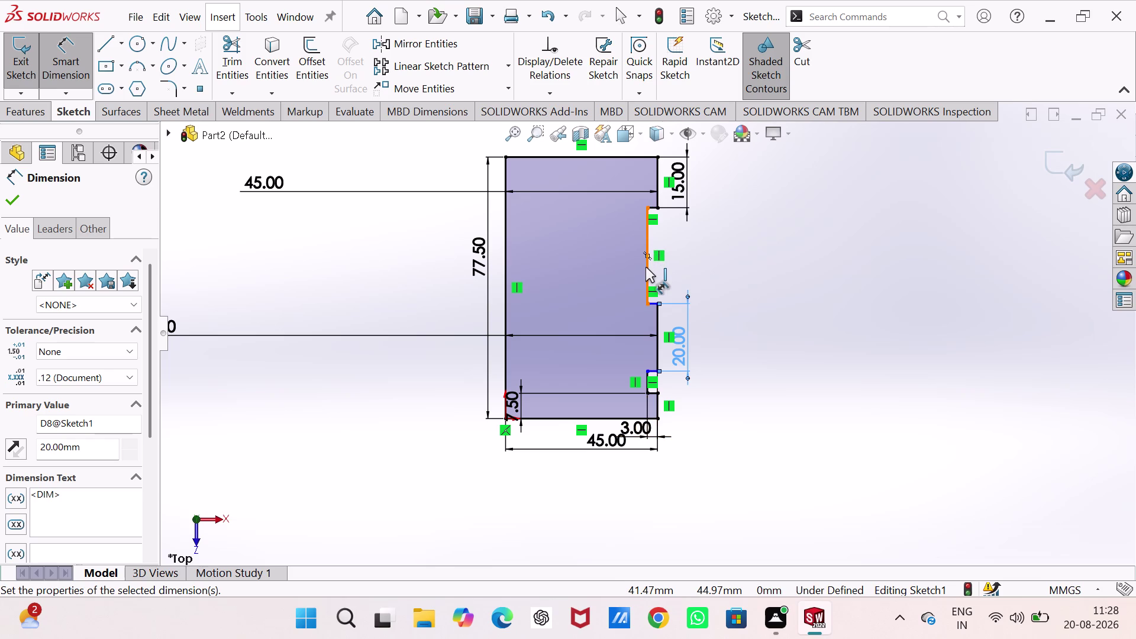
Dimension the upper notch's short vertical edge at 10 mm.
click(646, 267)
click(722, 273)
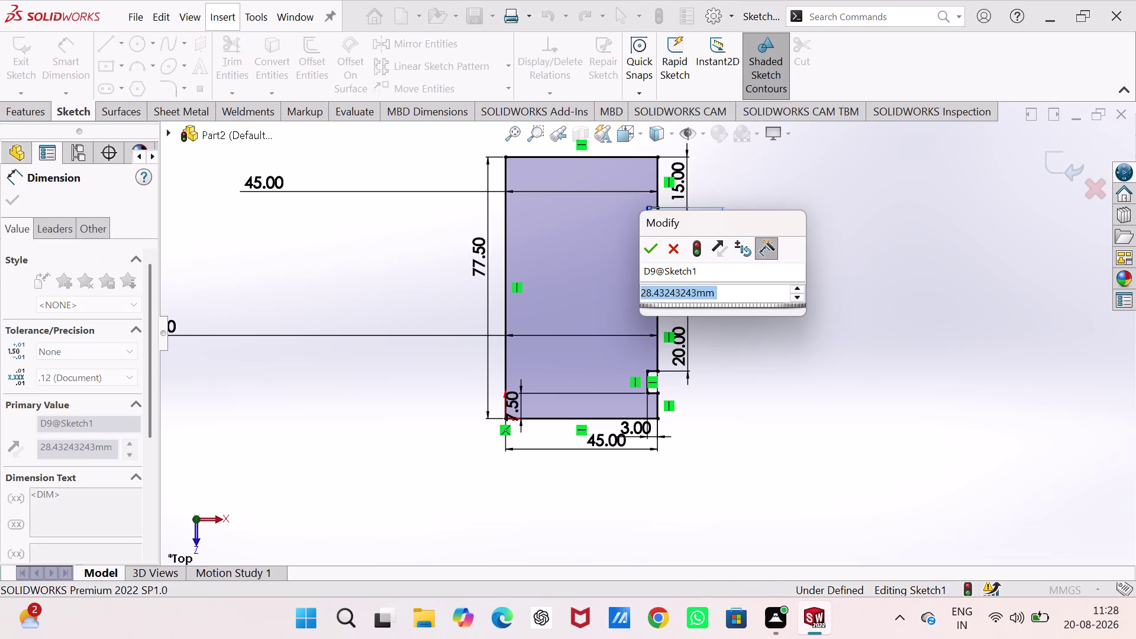
text(10)
key(Return)
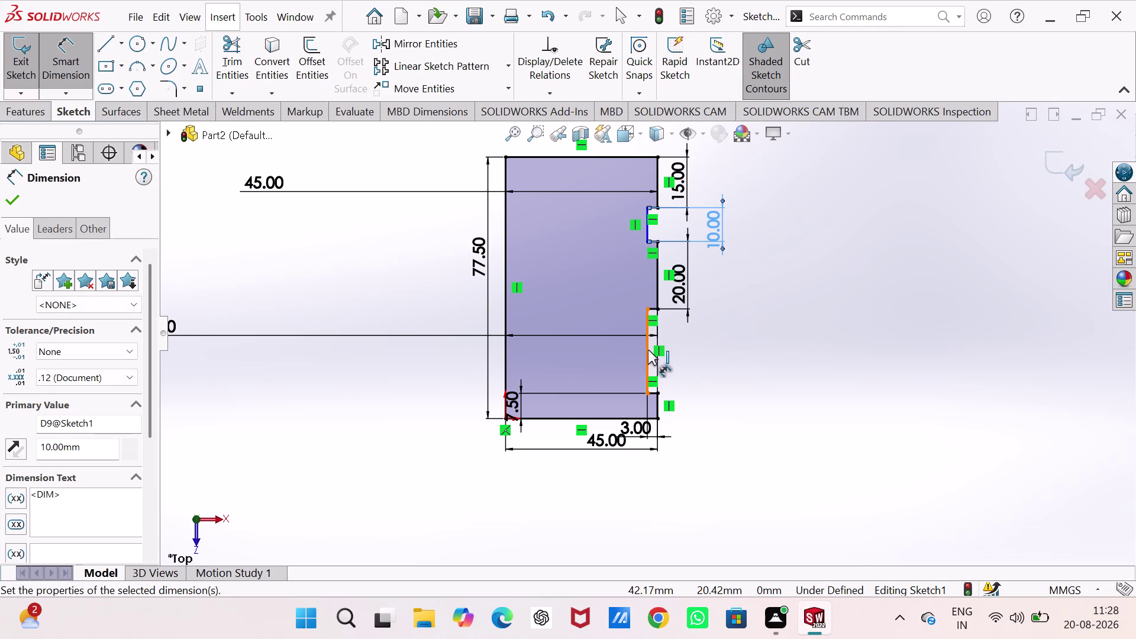
Dimension the lower step's vertical edge, then cancel the over-defining dimension prompt.
click(648, 350)
click(706, 352)
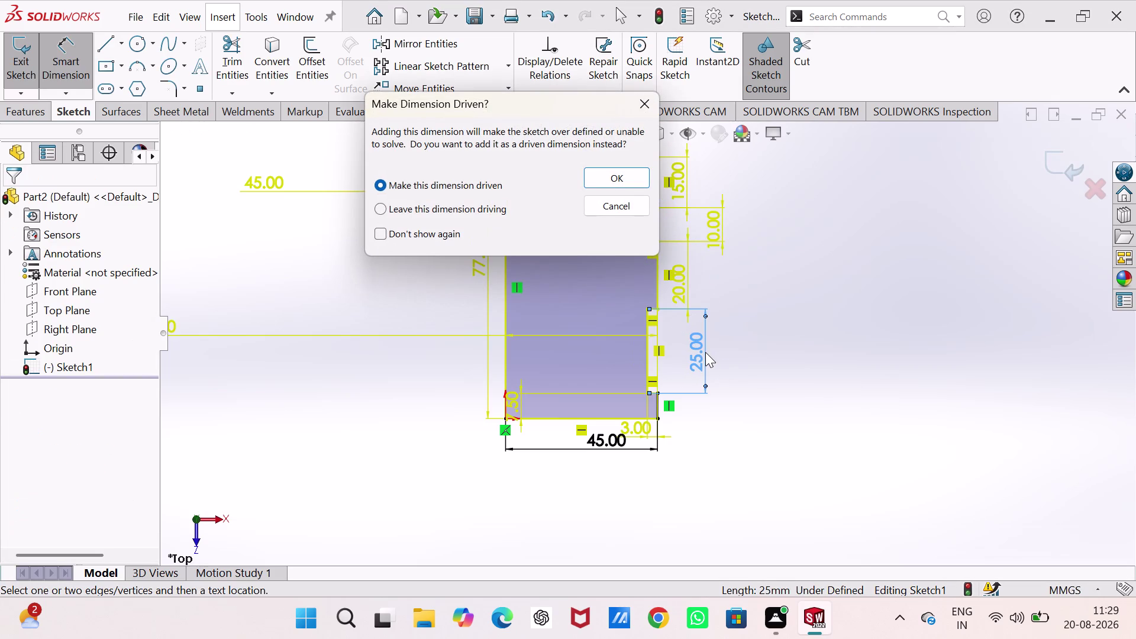
click(643, 109)
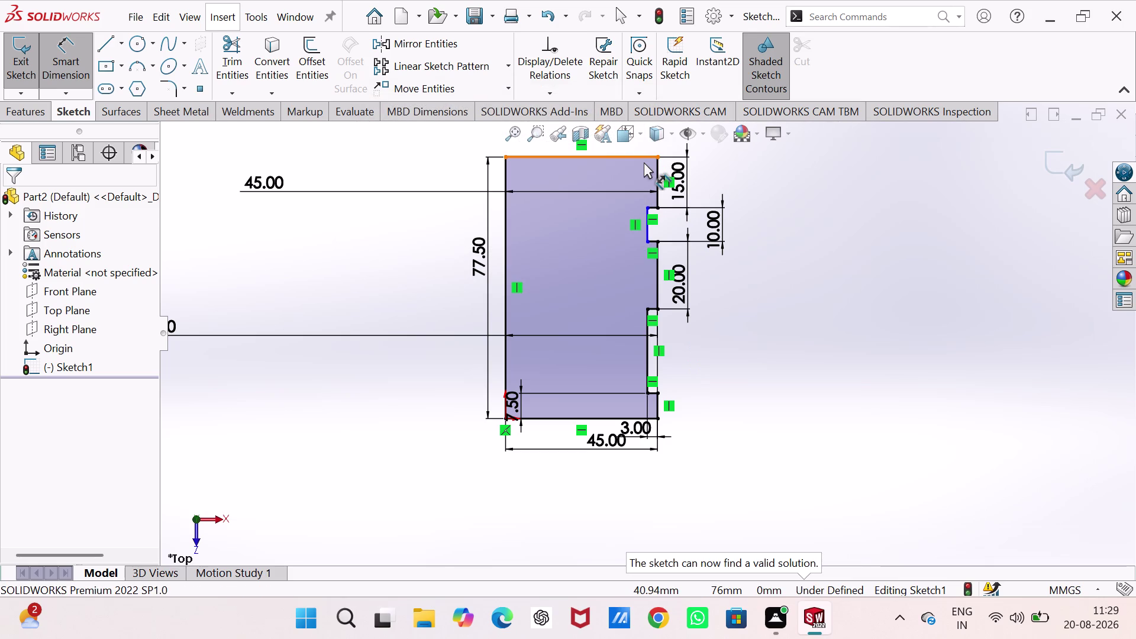
Delete the upper notch's 10.00 dimension from the sketch.
click(686, 280)
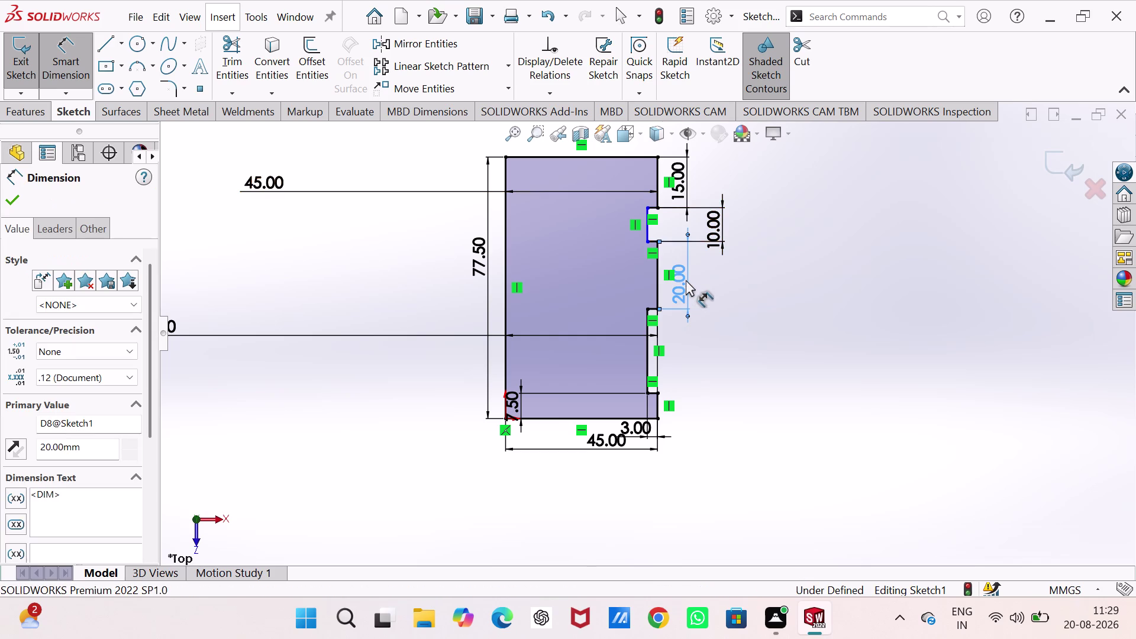
click(708, 233)
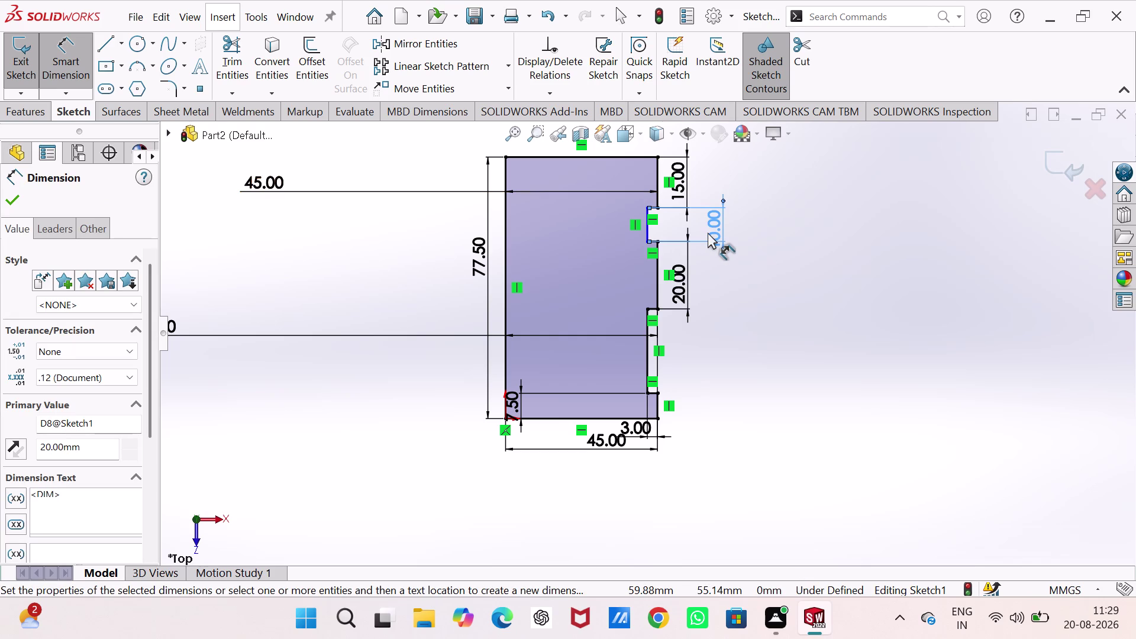
key(Delete)
right_click(709, 233)
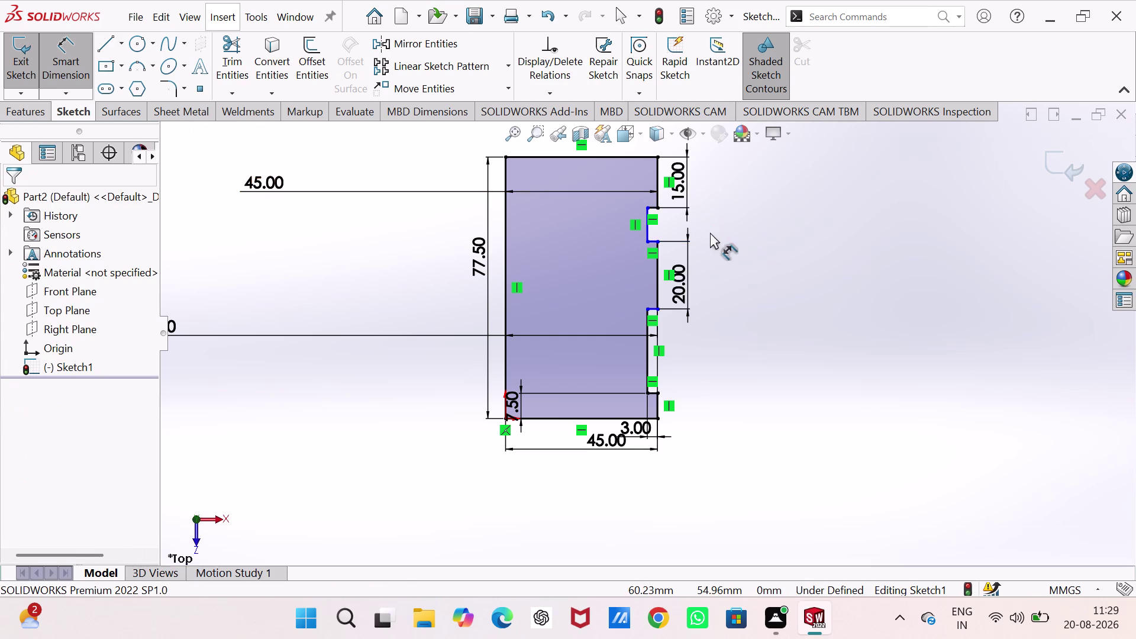
click(719, 459)
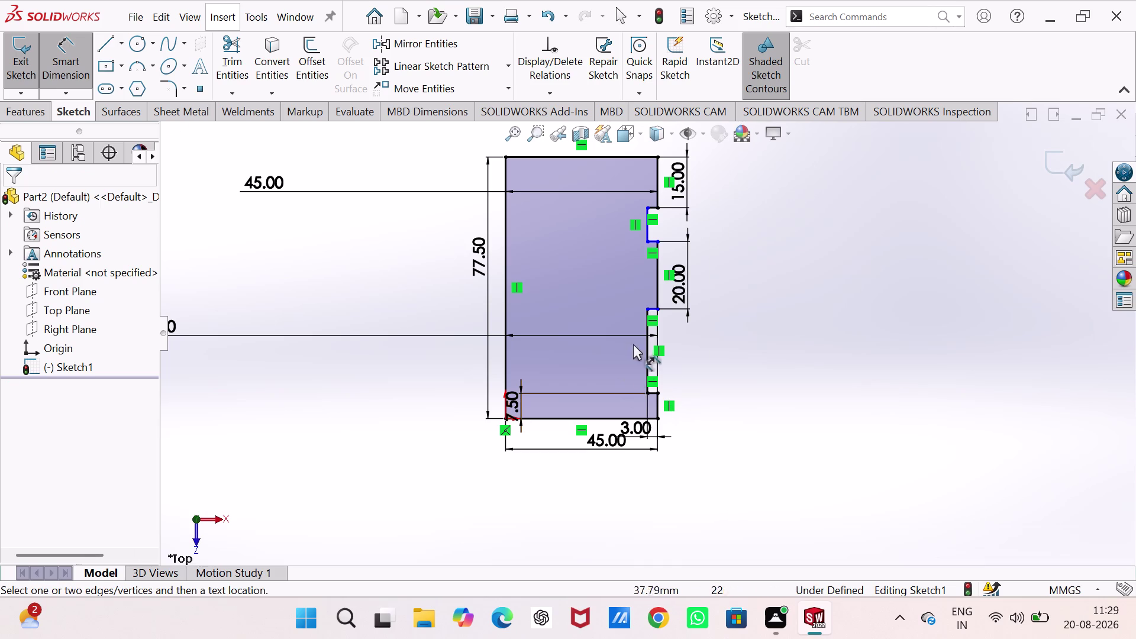
Dimension the lower step's vertical edge at 10 mm.
click(647, 342)
click(708, 345)
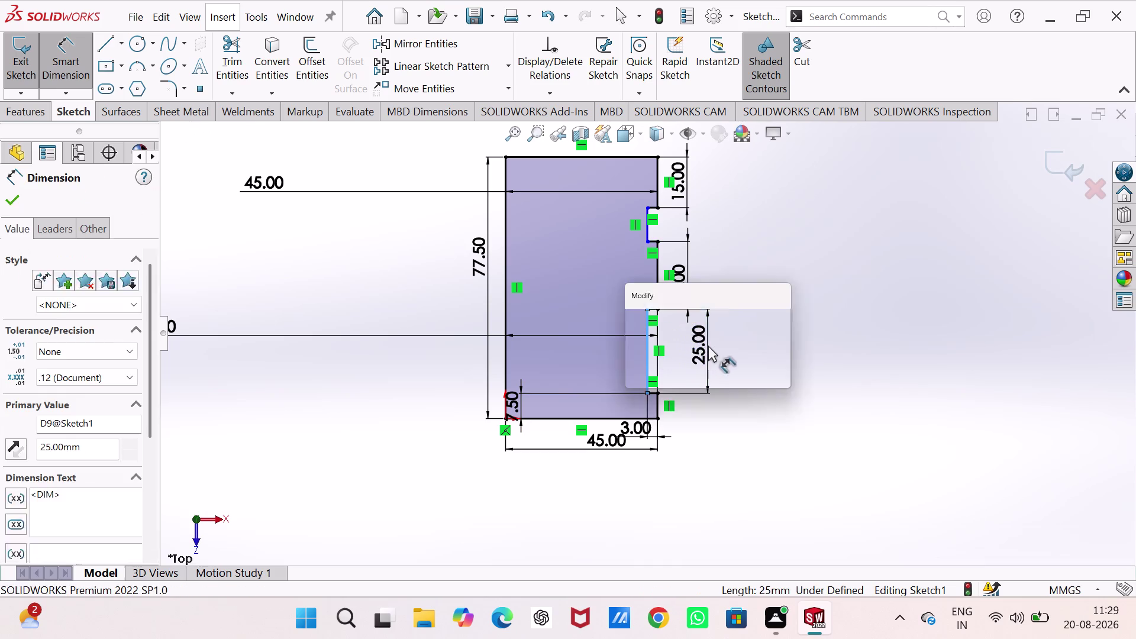
text(10)
key(Return)
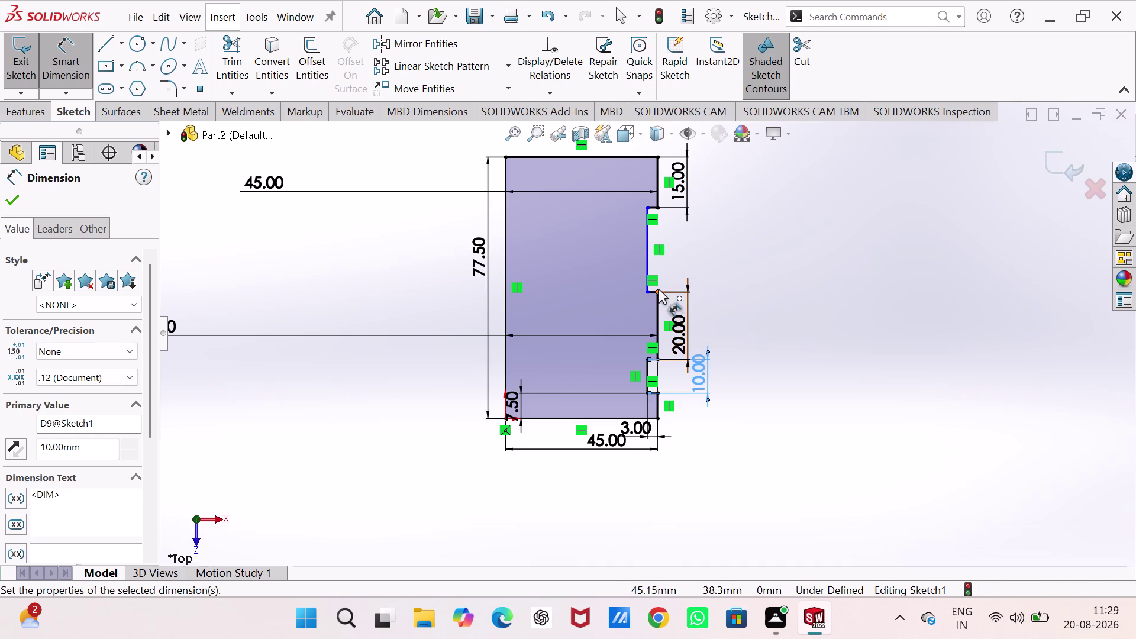
Add a 3 mm notch-to-right-edge depth and drag the 7.50 dimension beside the right edge.
click(647, 241)
click(657, 200)
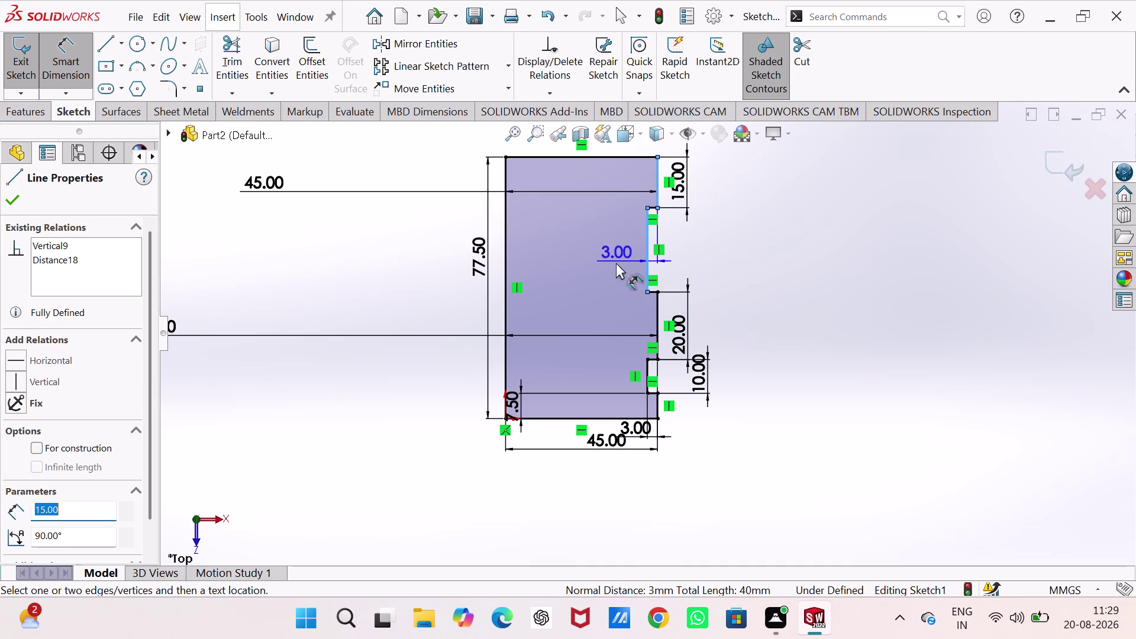
click(615, 264)
click(547, 243)
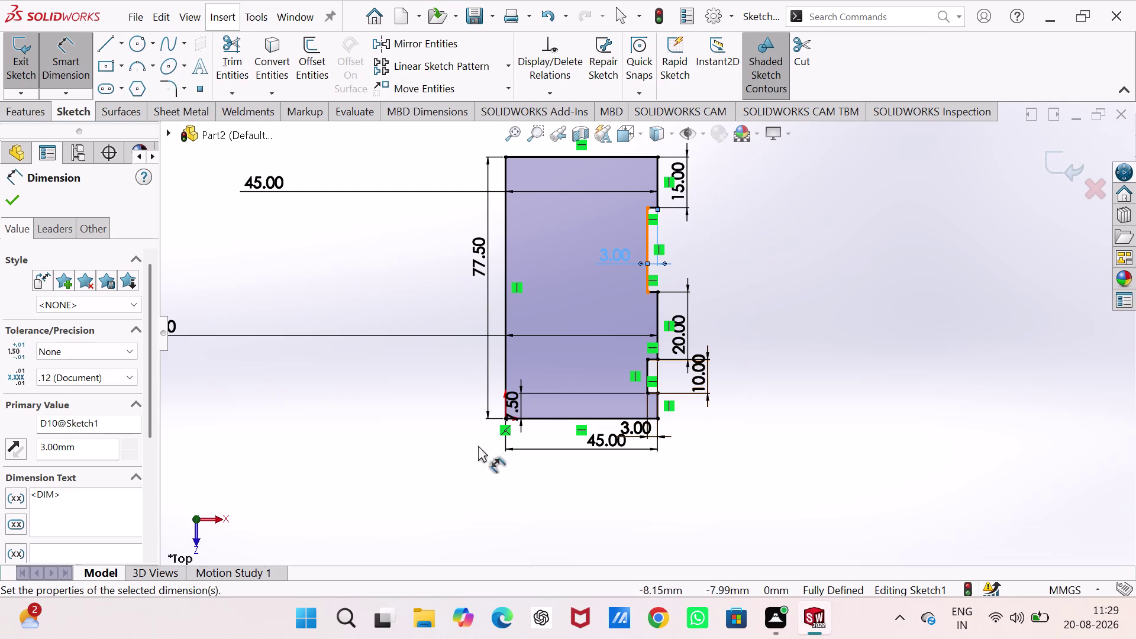
drag(521, 403, 789, 393)
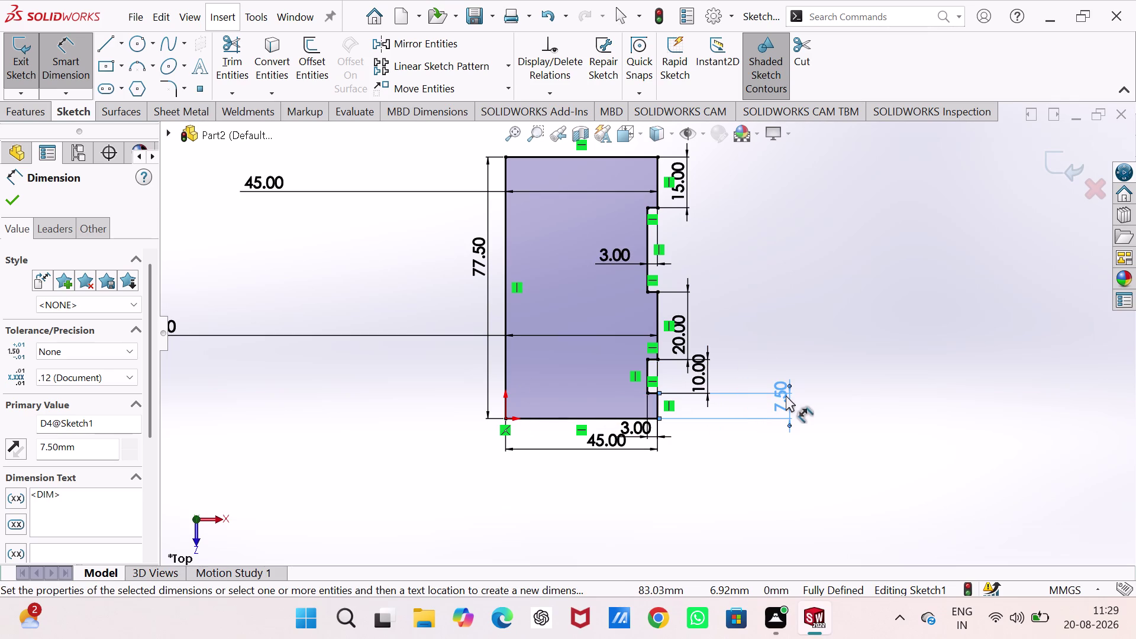
click(704, 368)
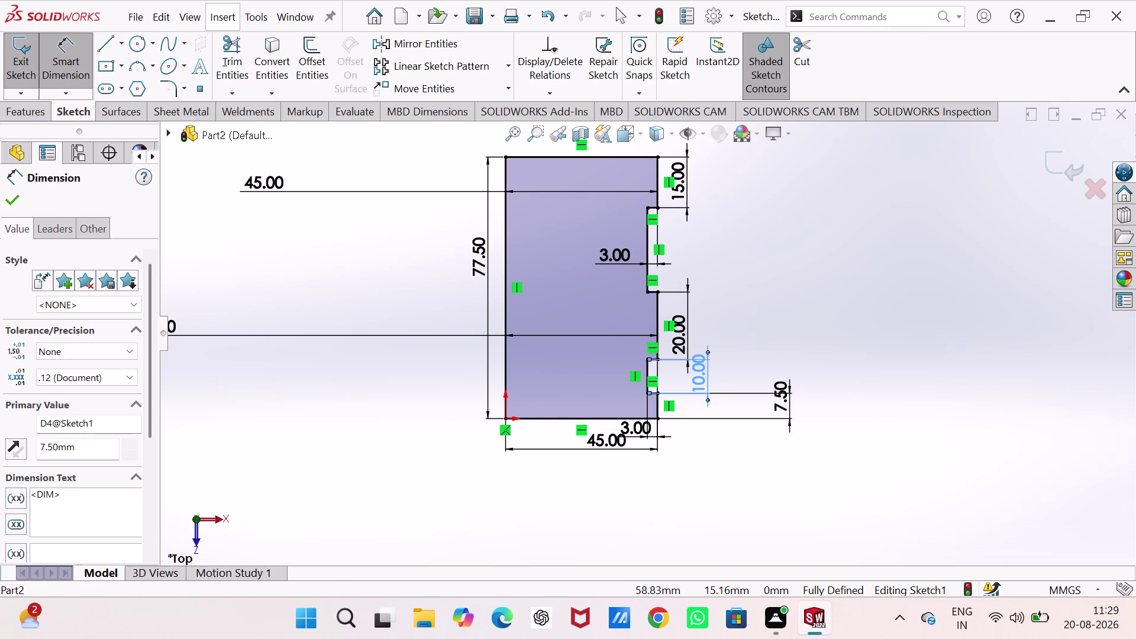